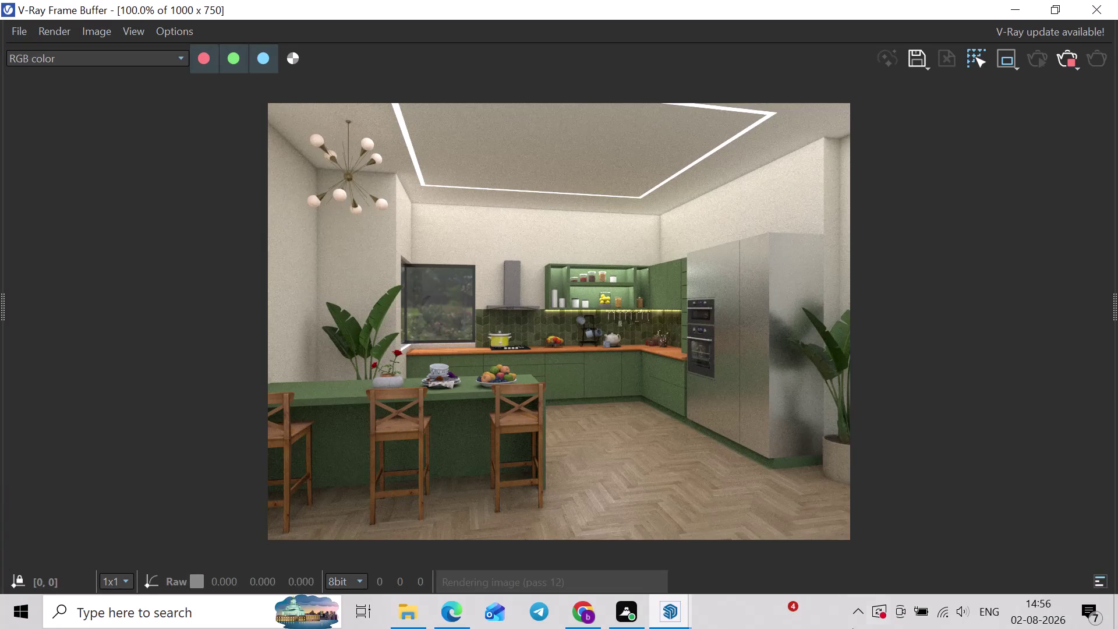
scroll(up, 3)
scroll(down, 3)
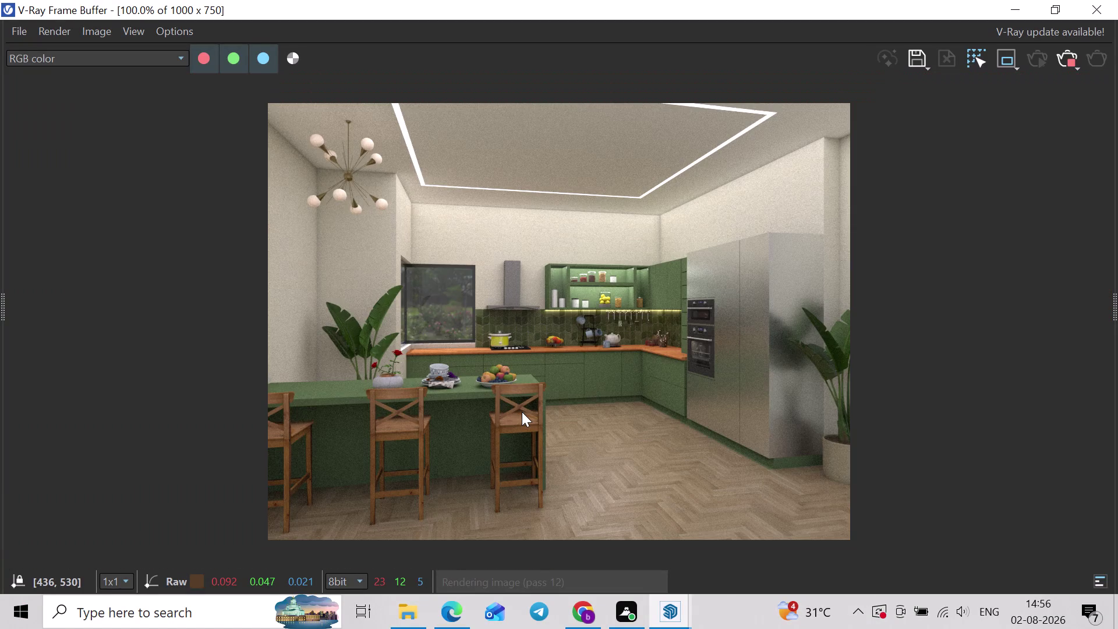
scroll(up, 3)
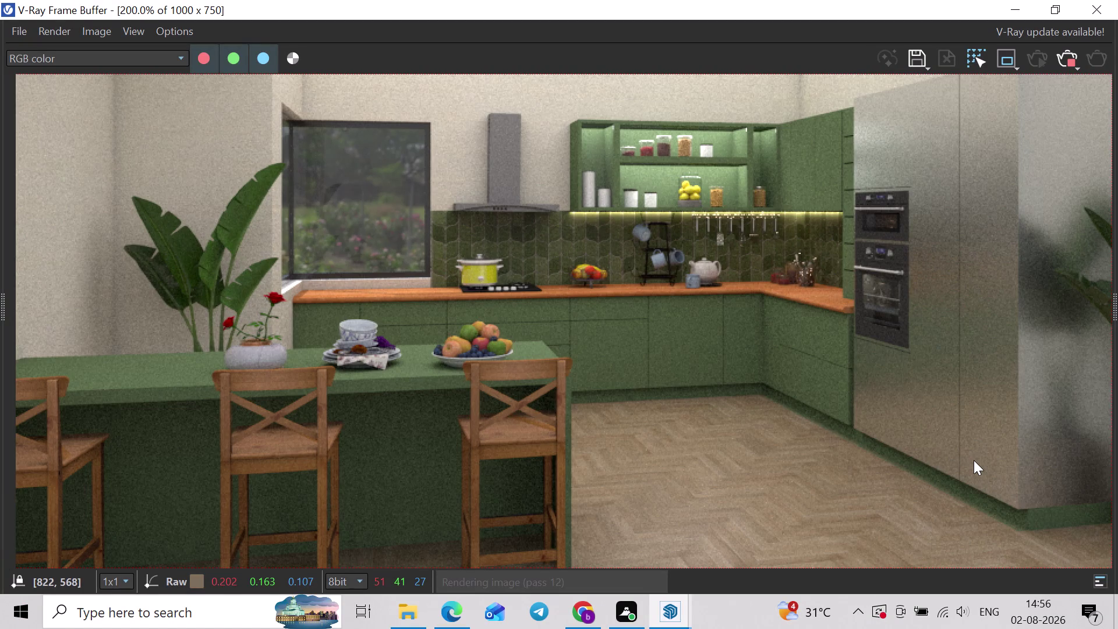
scroll(down, 3)
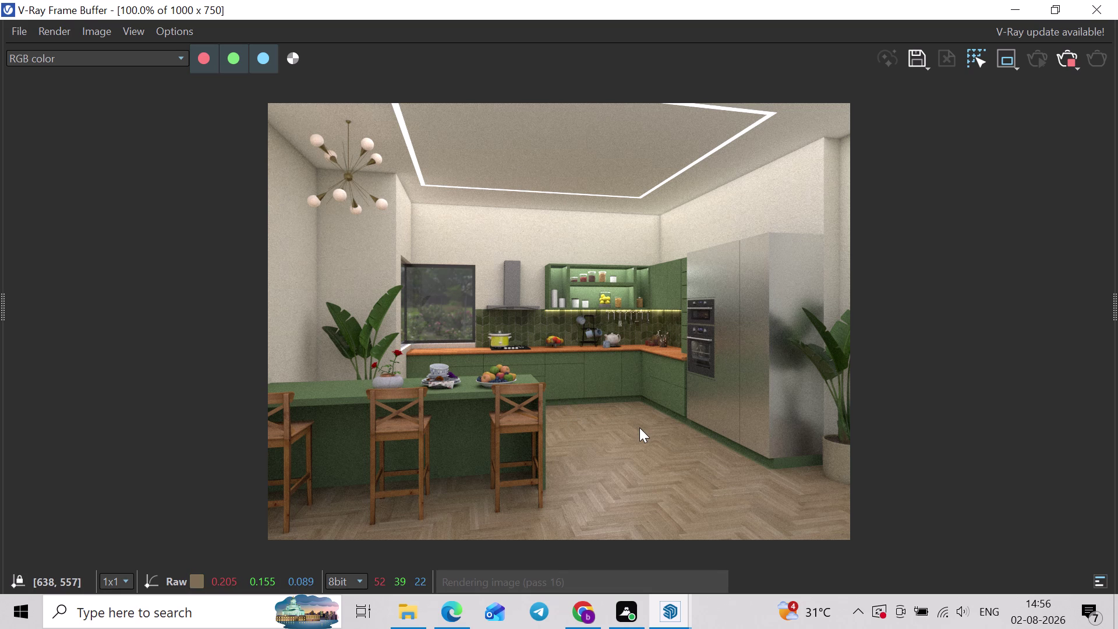
scroll(up, 3)
scroll(up, 3)
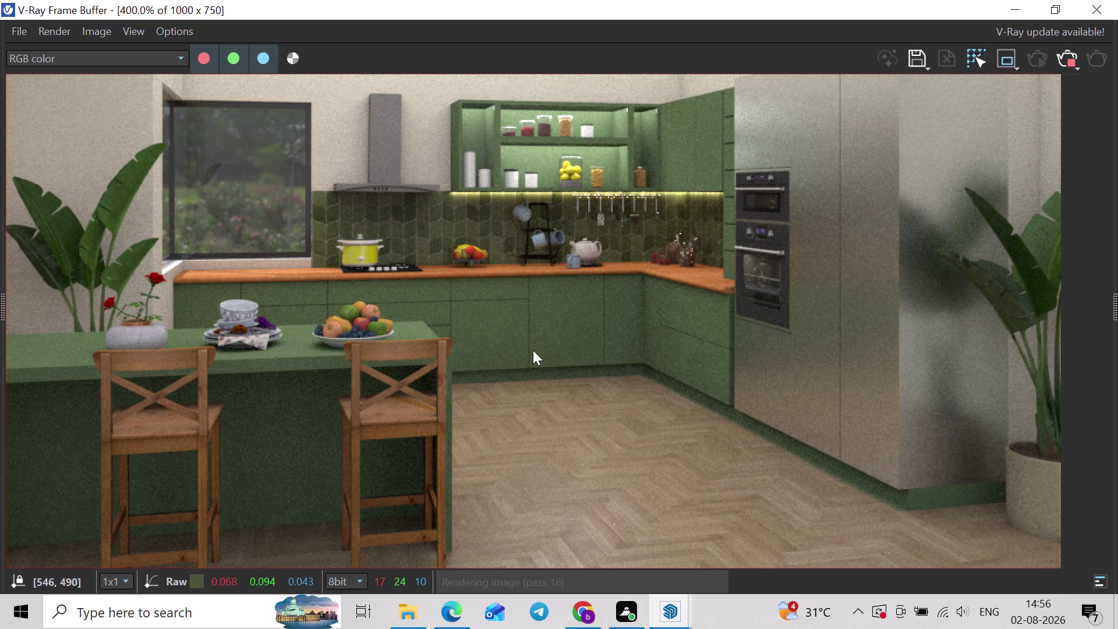
scroll(down, 3)
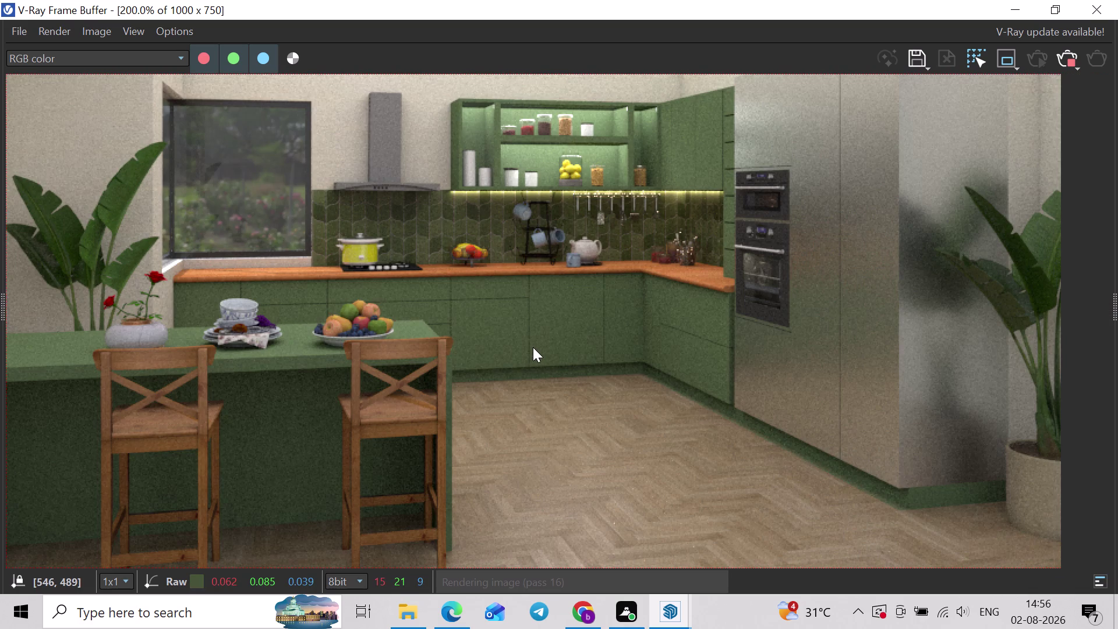
scroll(down, 3)
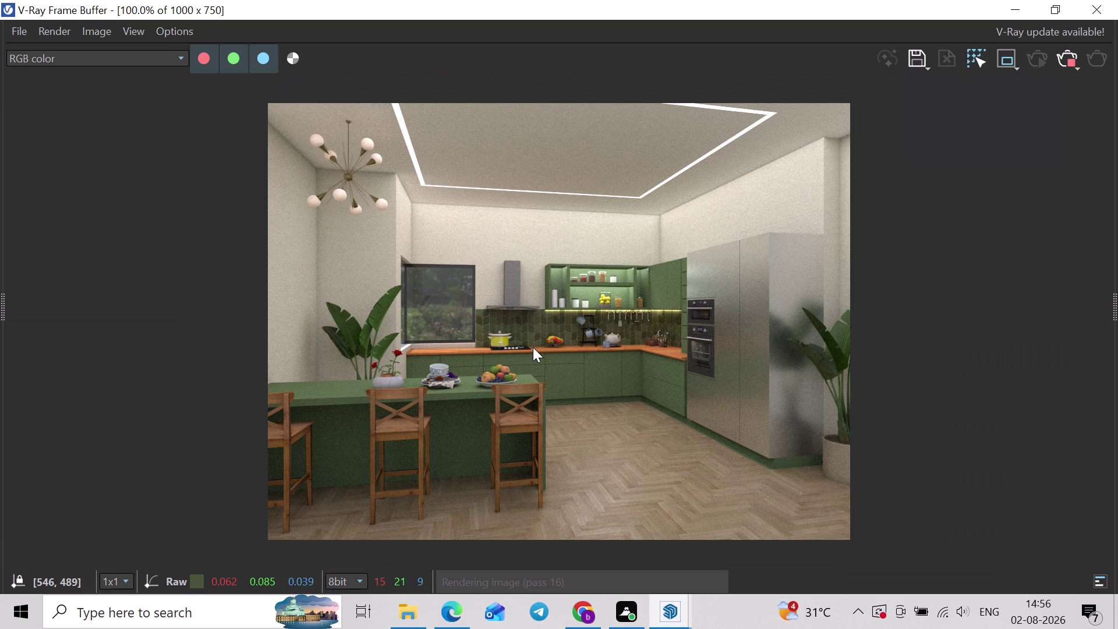
scroll(up, 3)
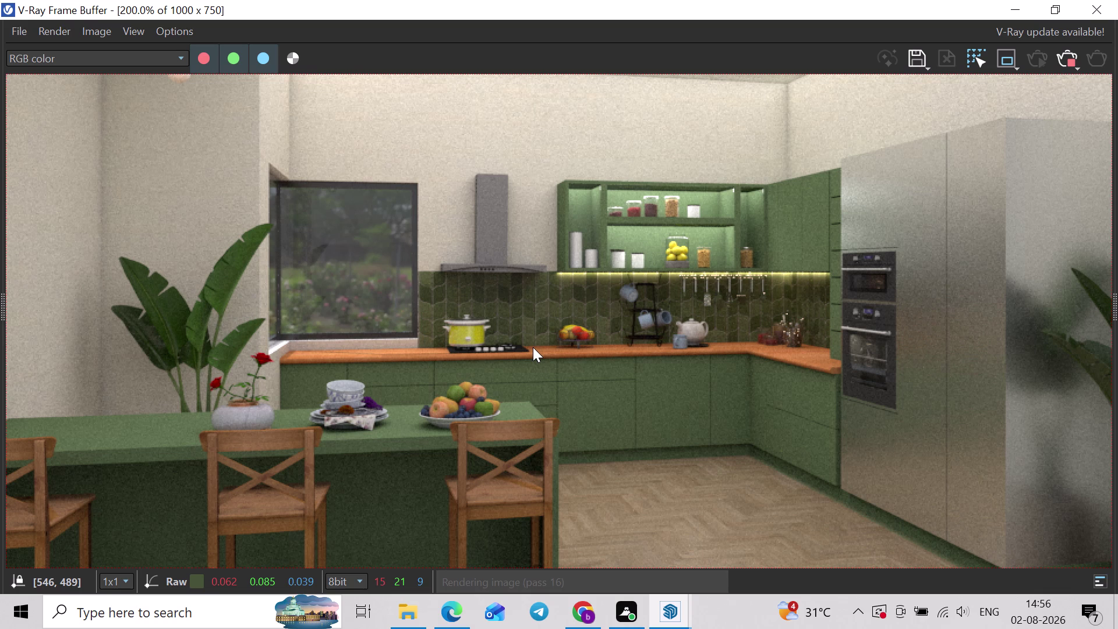